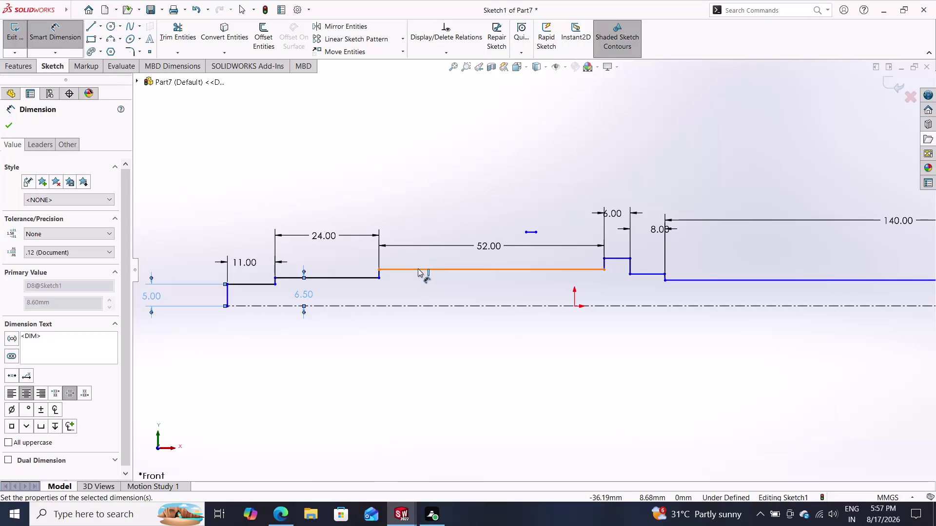
Place a height dimension between the 52 mm step line and the centerline.
click(418, 268)
click(431, 306)
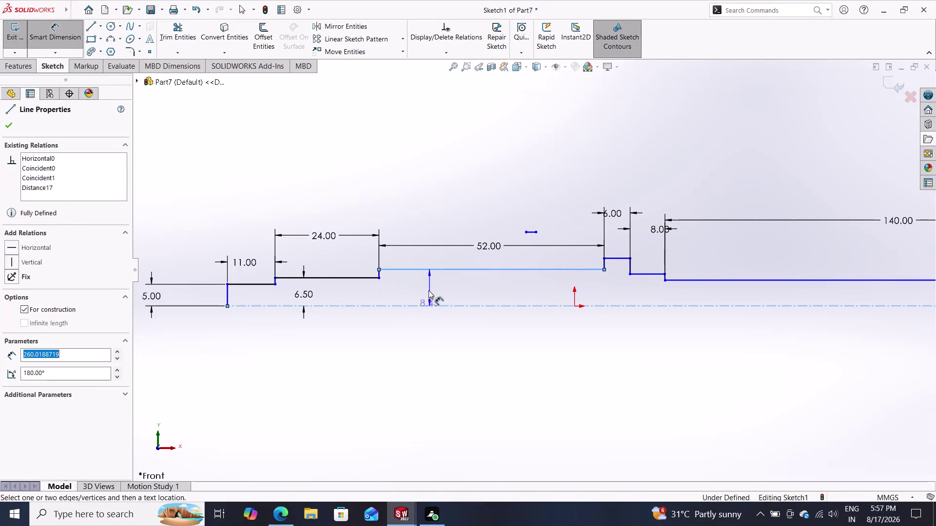
double_click(428, 290)
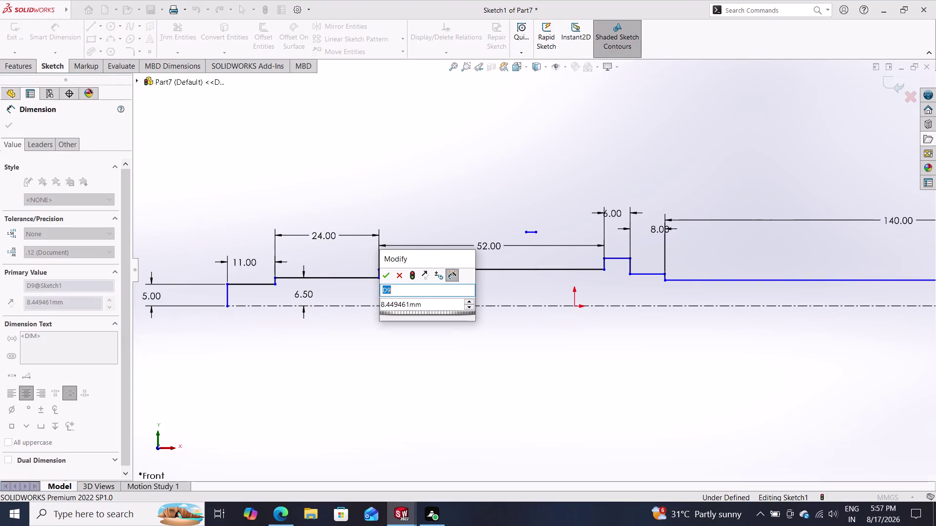
text(16/)
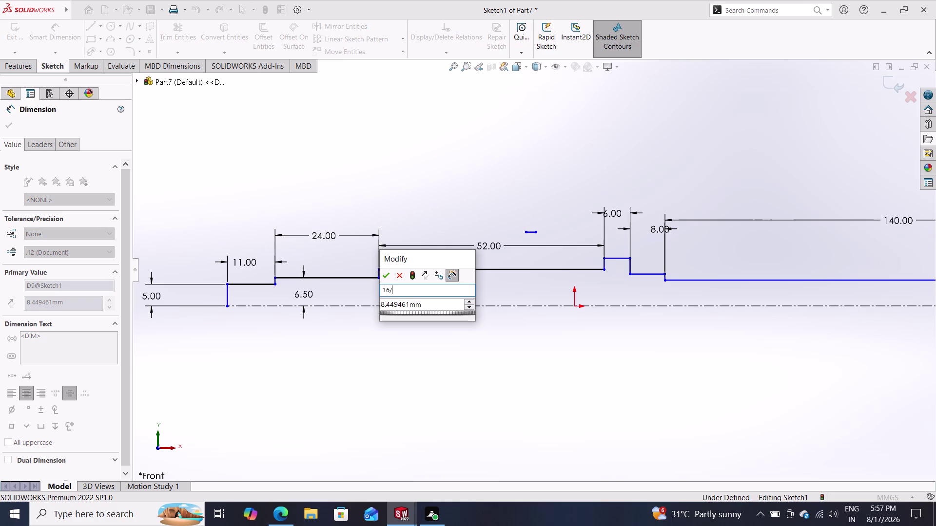
key(BackSpace)
key(BackSpace)
key(BackSpace)
key(BackSpace)
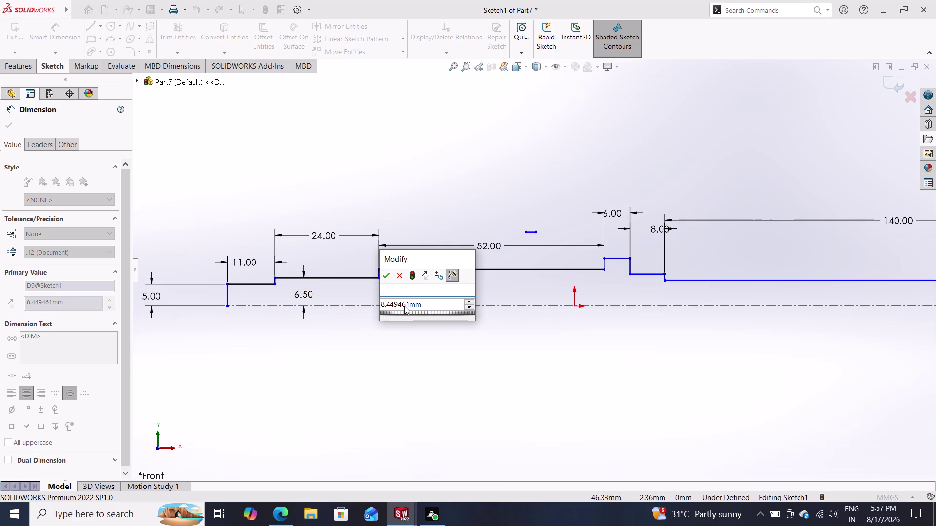
Replace the dimension value with 16/2 so the step sits 8.00 mm high.
double_click(426, 308)
click(541, 261)
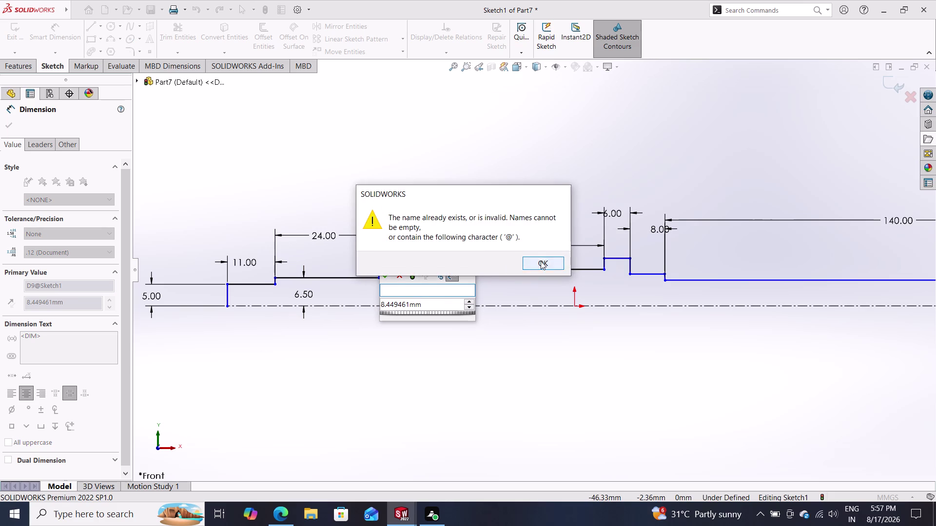
double_click(434, 303)
drag(434, 303, 428, 302)
click(428, 302)
drag(428, 303, 381, 305)
key(BackSpace)
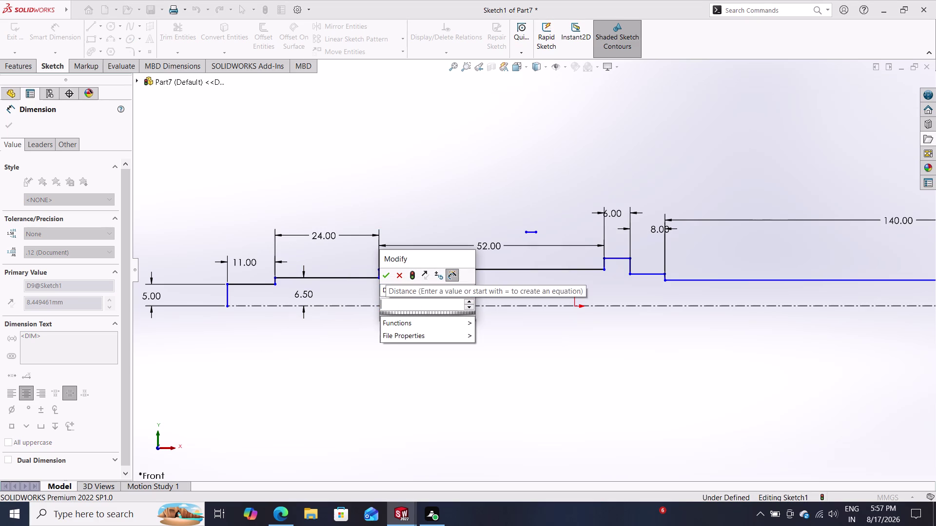
text(16/2)
key(Return)
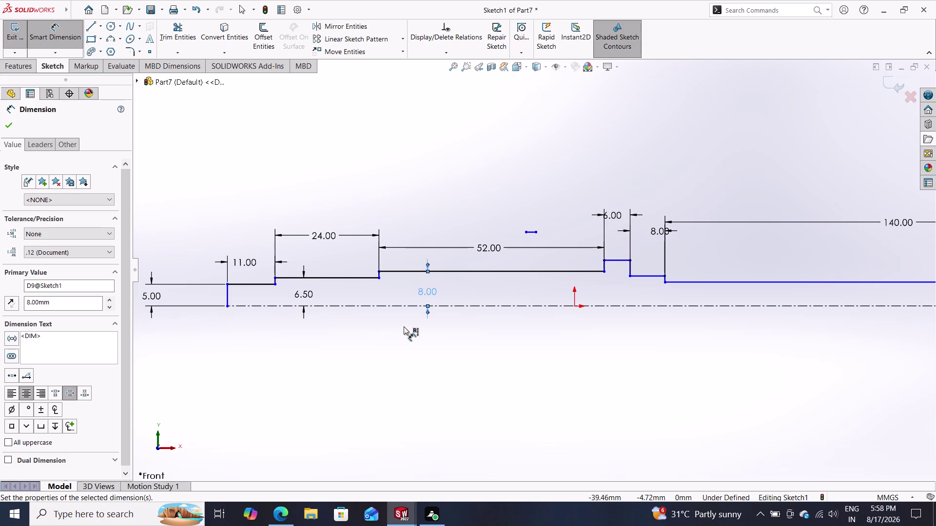
Dimension the 140 mm step's height above the centerline as 12.00.
scroll(down, 3)
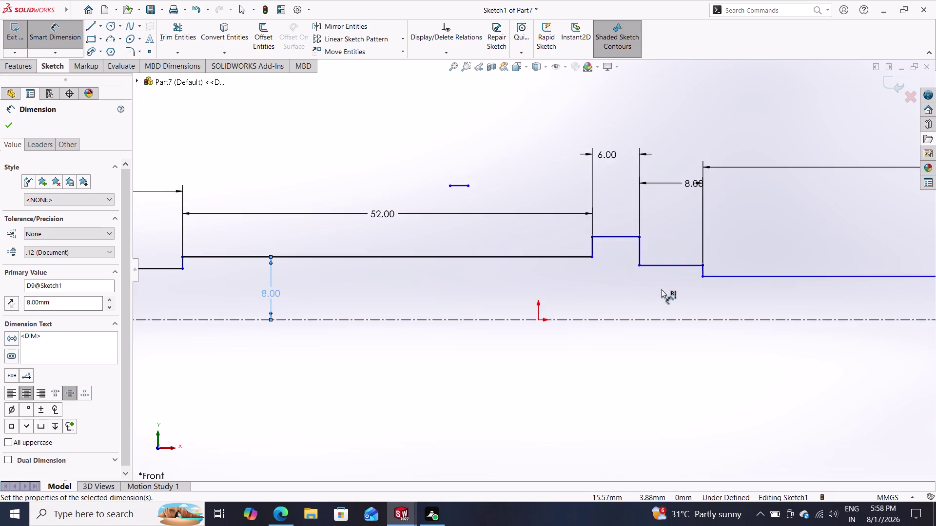
scroll(up, 3)
scroll(up, 3)
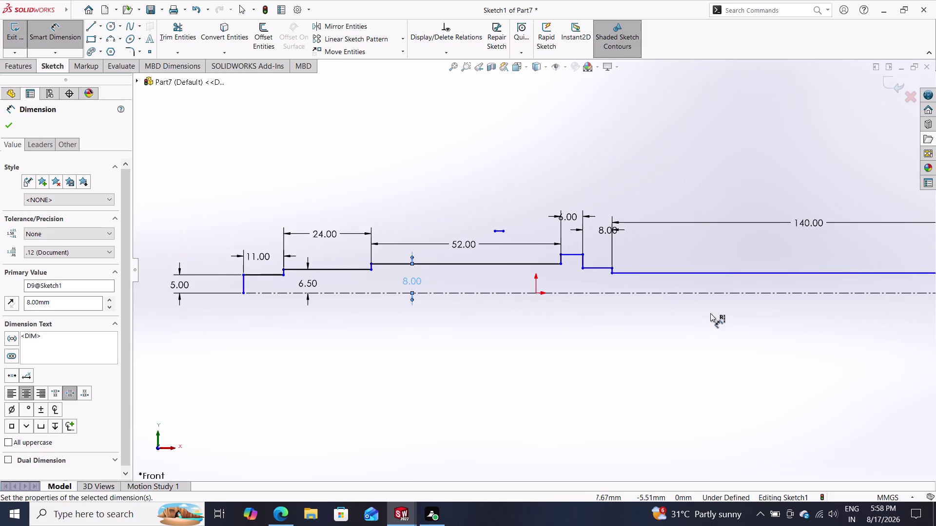
scroll(up, 3)
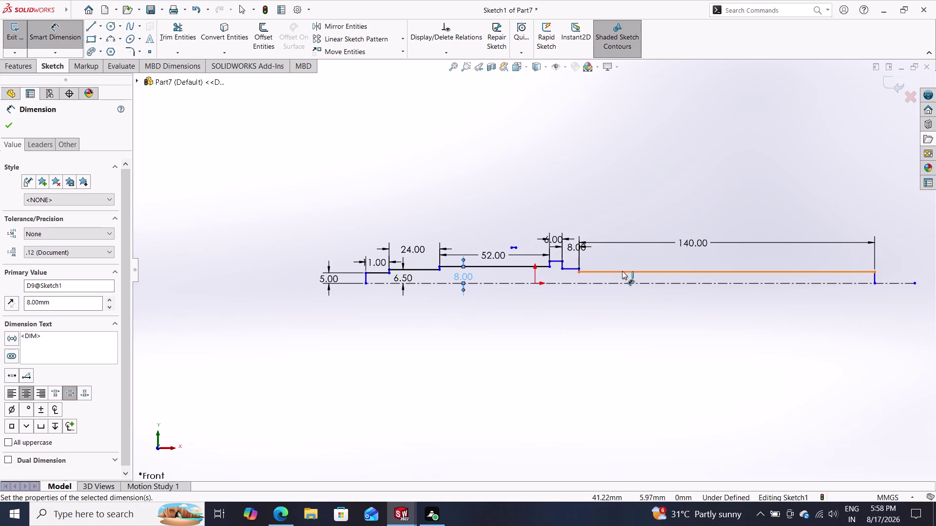
click(622, 271)
click(623, 280)
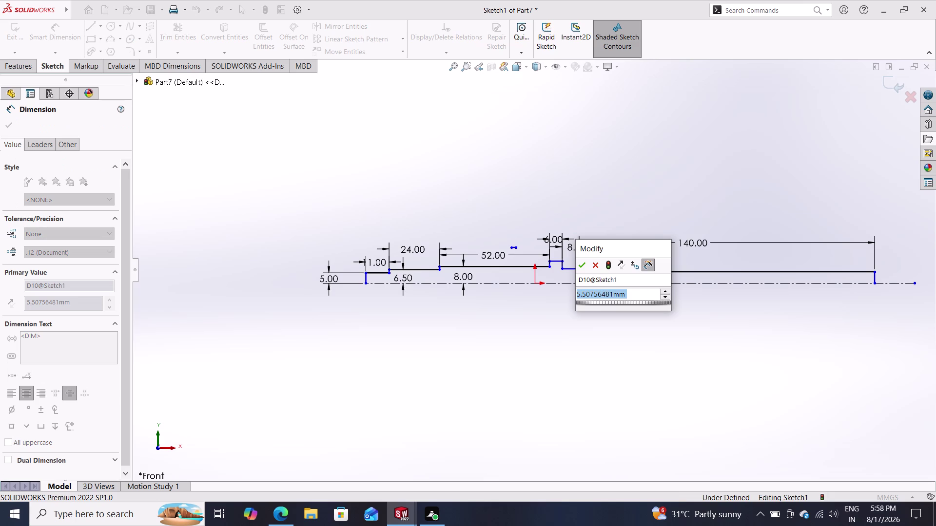
text(12)
key(Return)
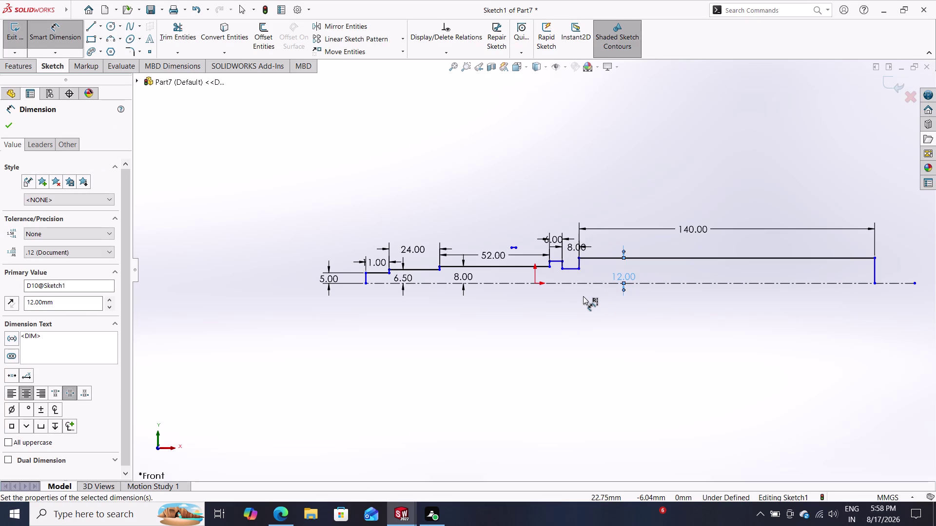
Exit the dimension and zoom around the shaft sketch.
key(Escape)
scroll(down, 3)
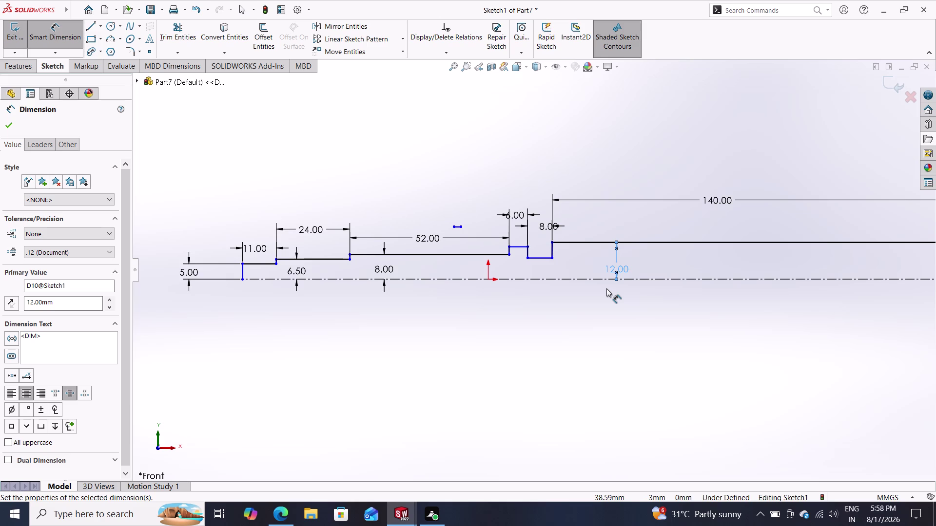
scroll(down, 3)
scroll(up, 3)
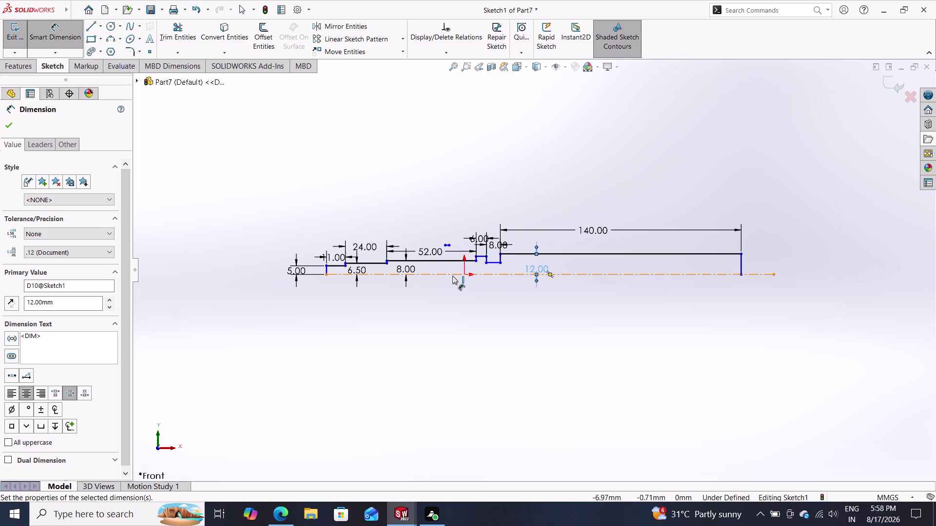
scroll(down, 3)
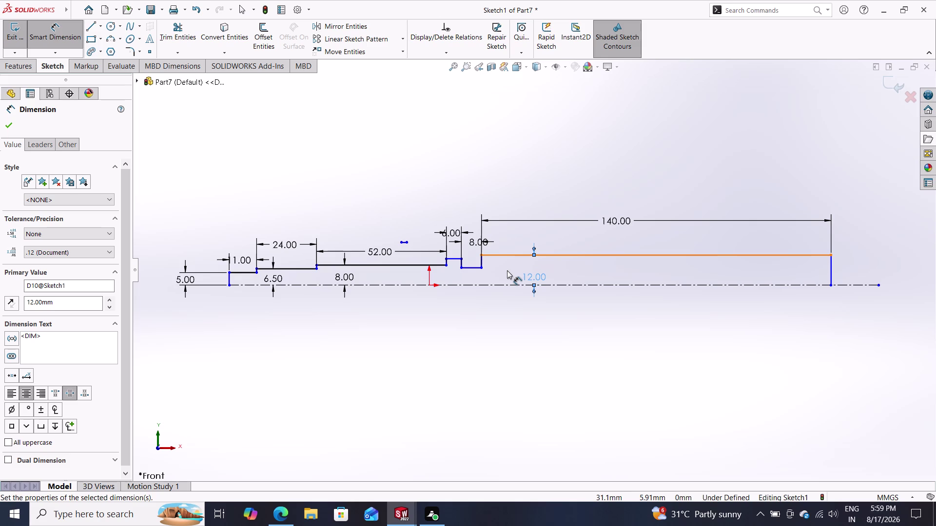
click(452, 258)
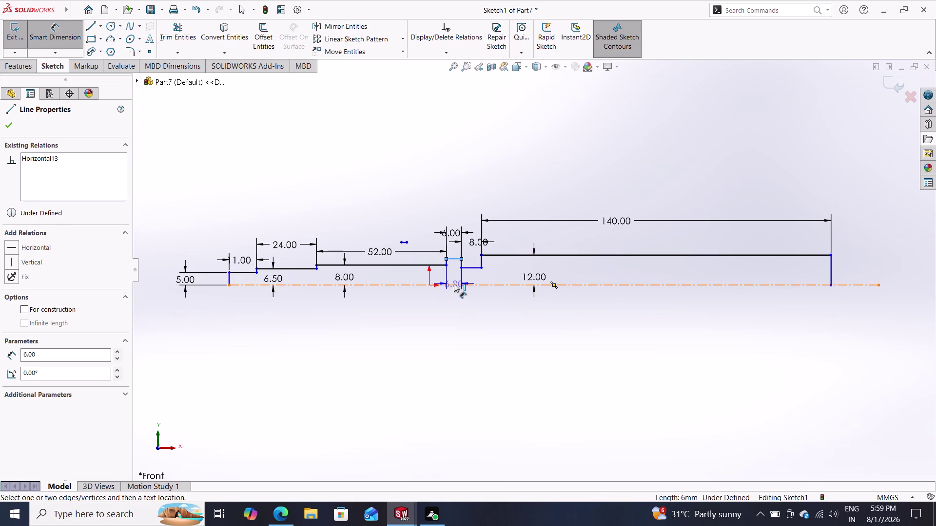
Dimension the 6 mm collar step 8.00 above the centerline.
click(454, 283)
click(452, 270)
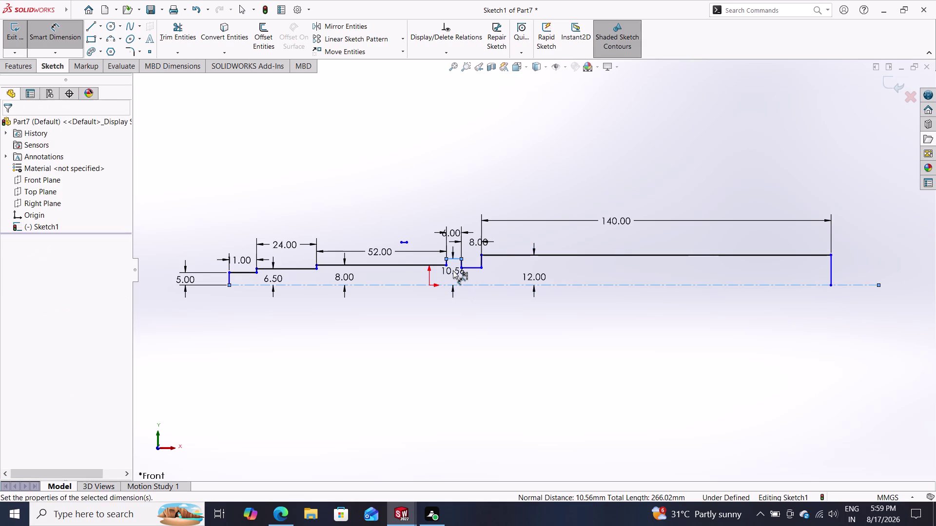
key(8)
key(Return)
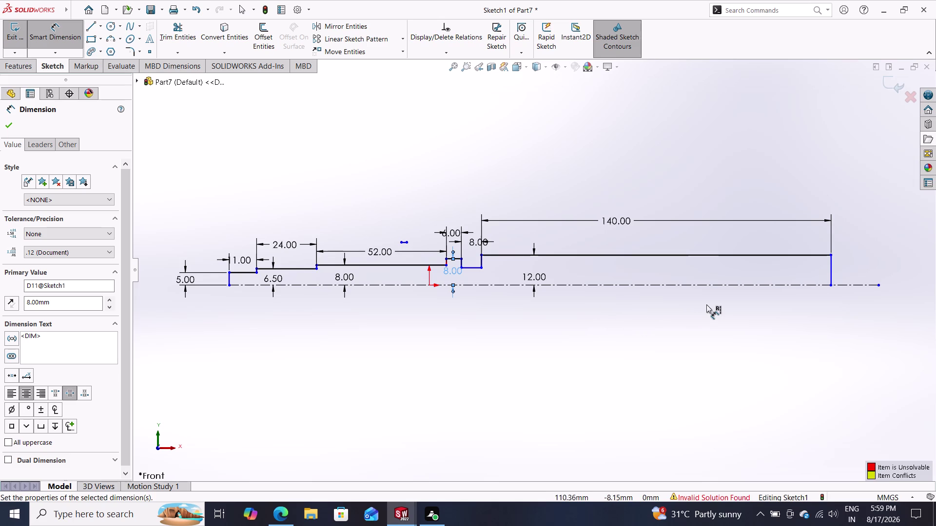
Exit the tool and delete an entity at the shaft's right end.
key(Escape)
key(Escape)
key(Escape)
key(Escape)
key(Escape)
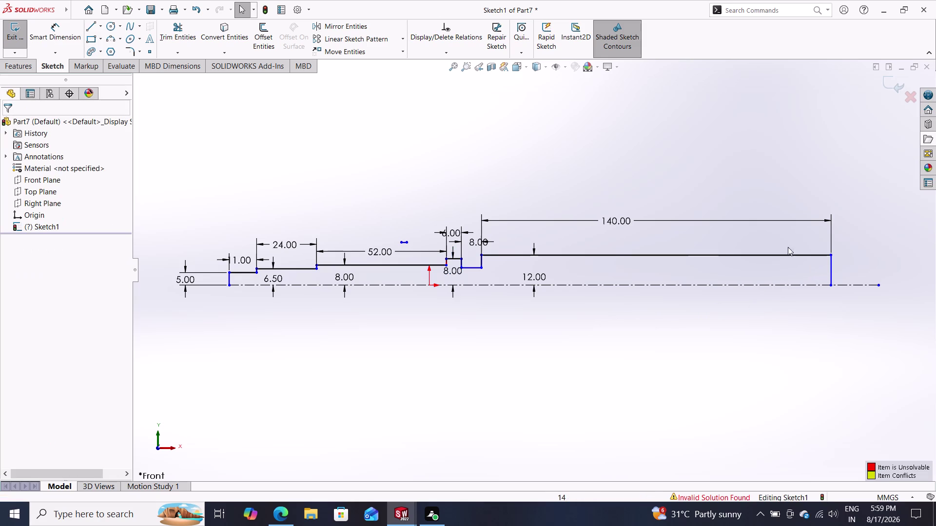
double_click(830, 267)
key(Delete)
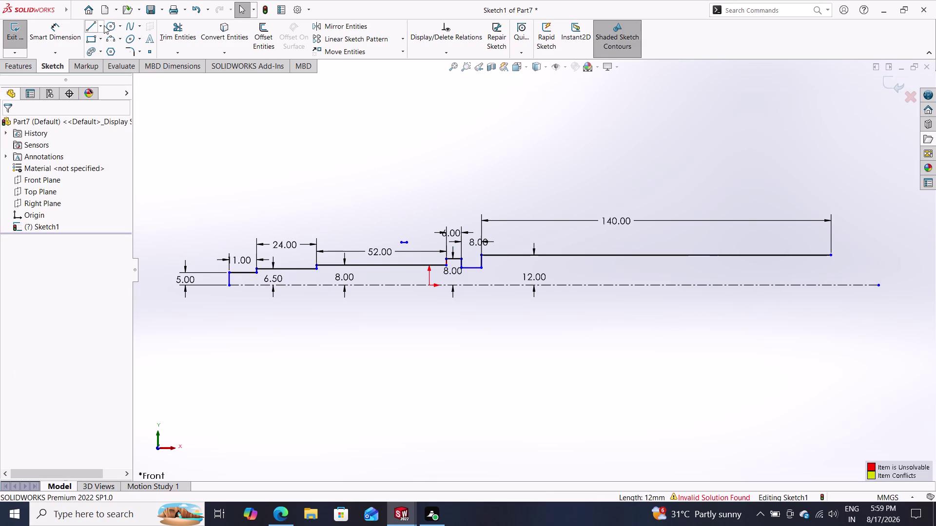
Draw the final step-down lines from the shaft's right end to the centerline.
click(90, 21)
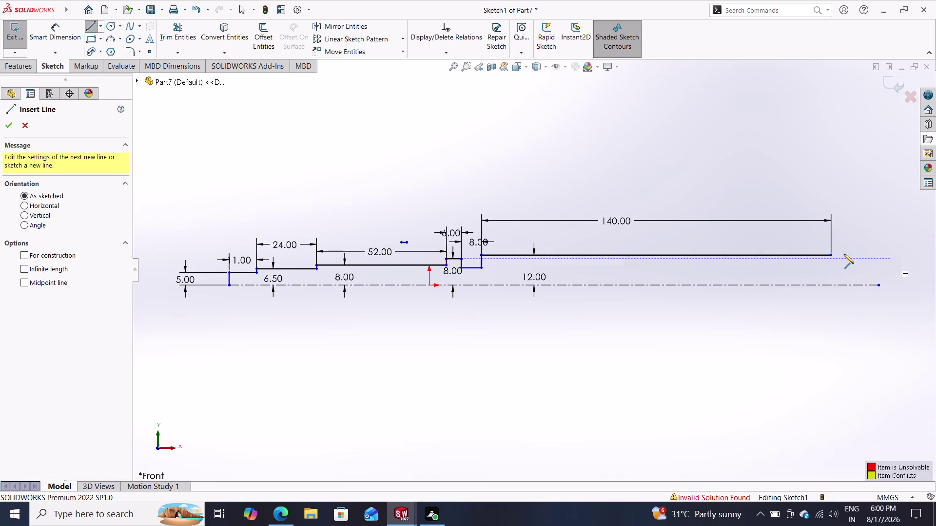
click(832, 255)
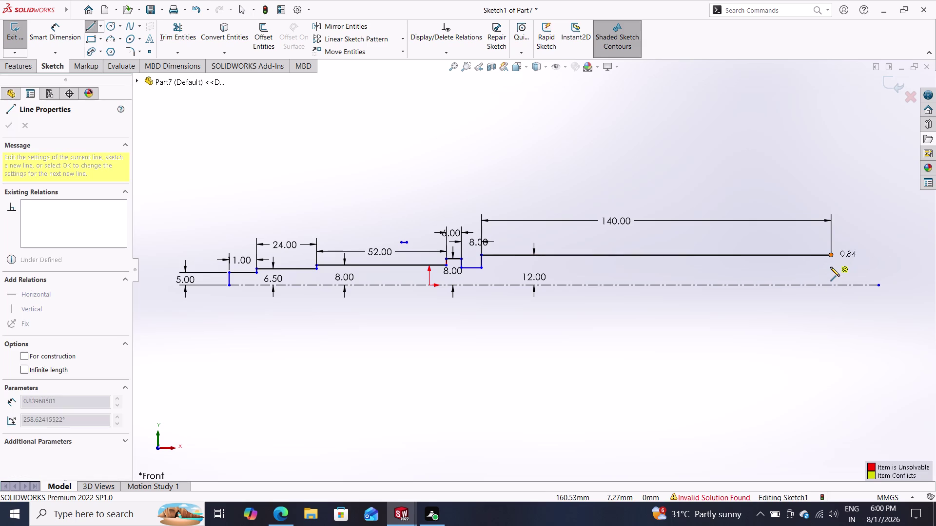
click(830, 267)
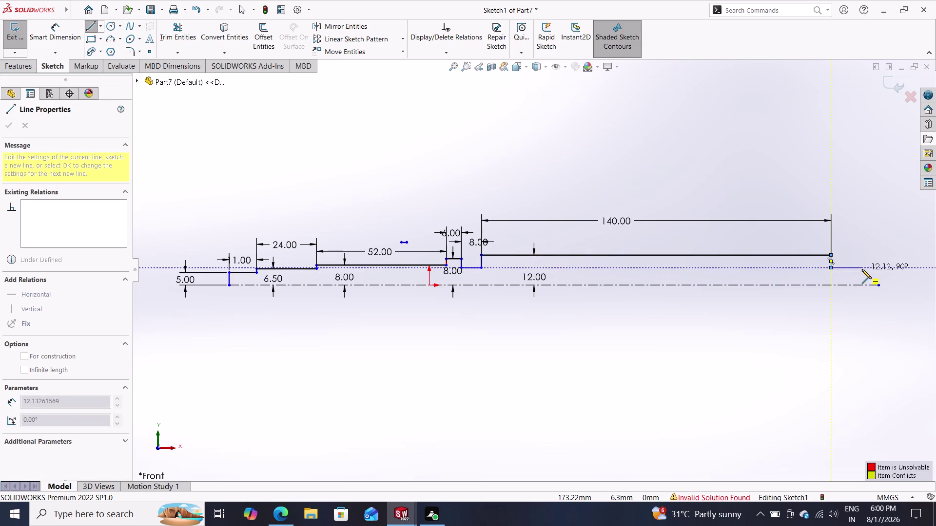
click(862, 270)
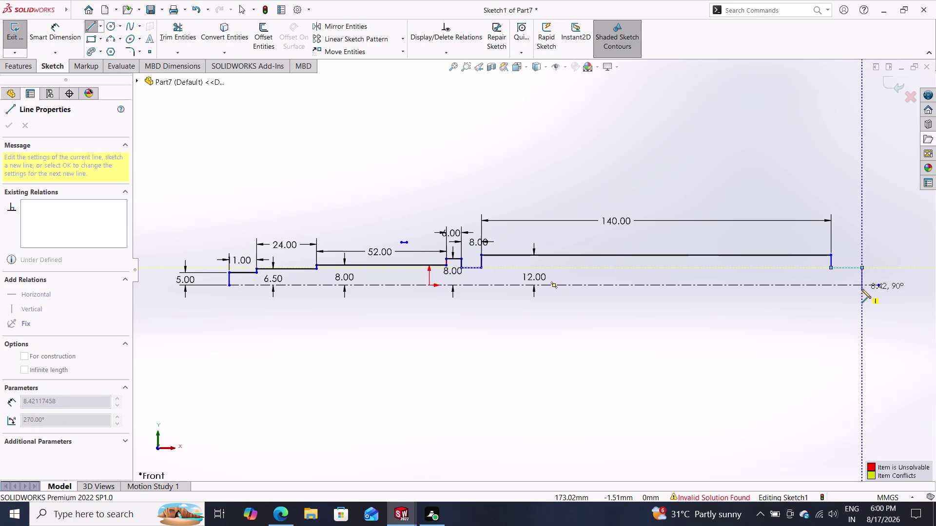
click(860, 286)
key(Escape)
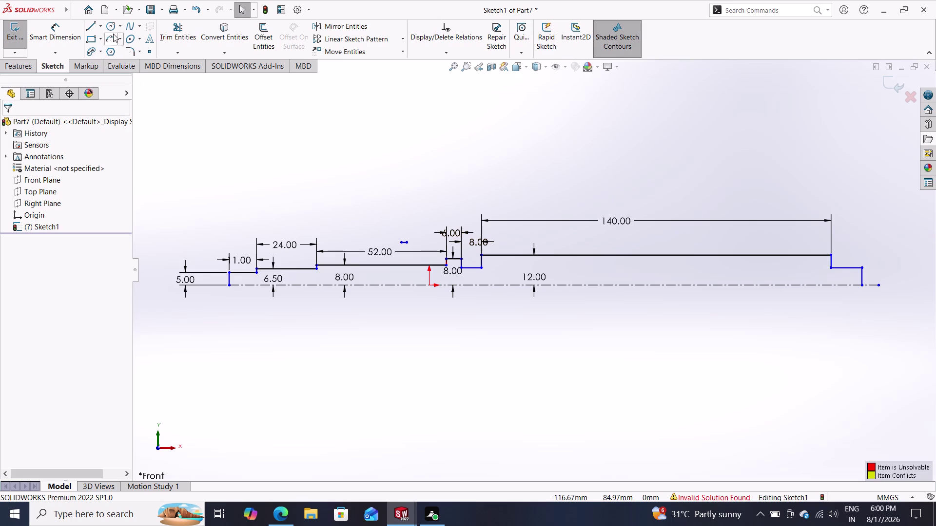
Dimension the new end step's height as 8.00.
click(64, 32)
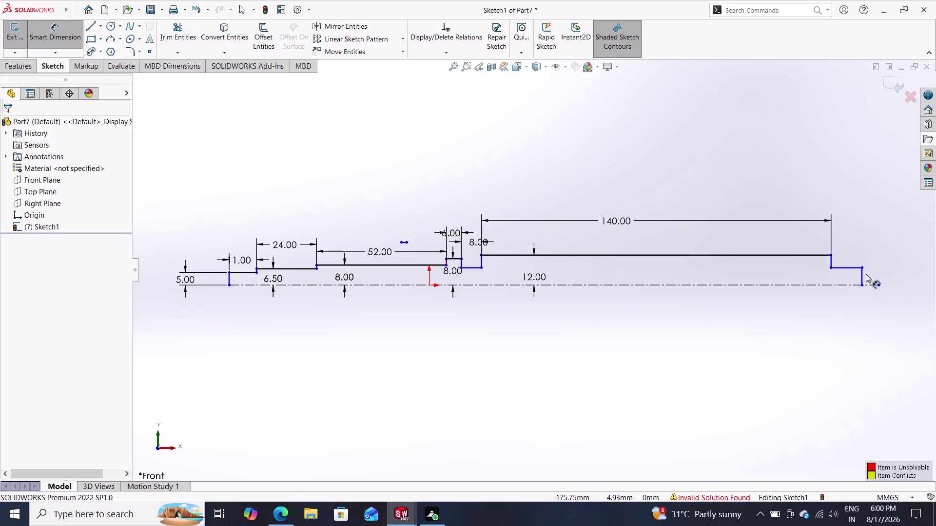
click(864, 276)
click(884, 270)
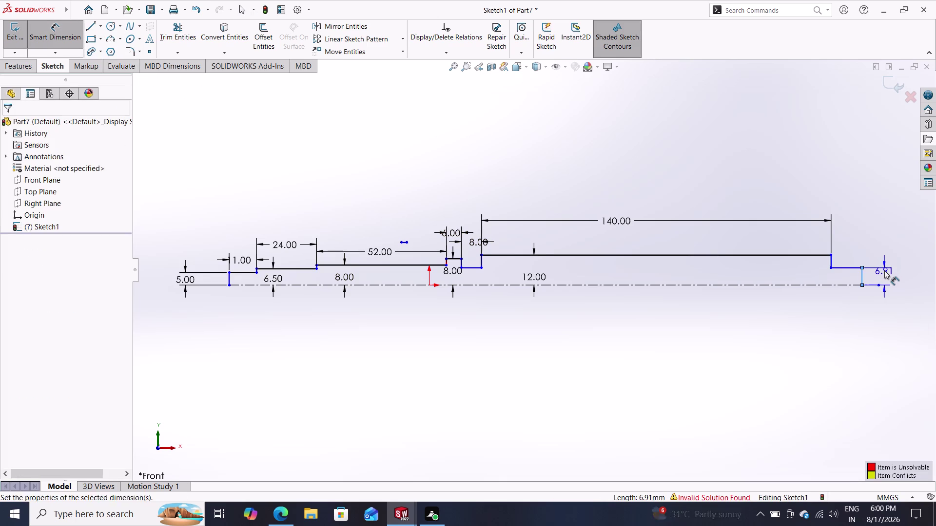
key(8)
key(Return)
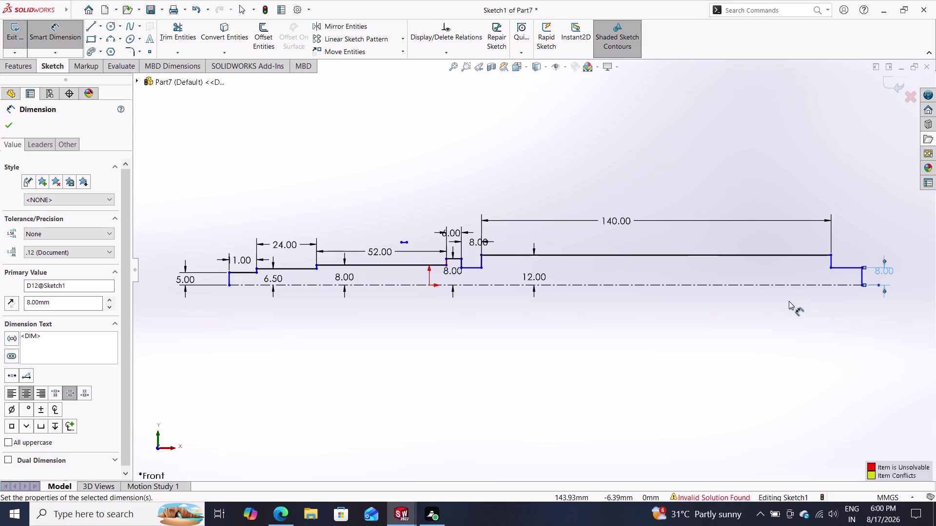
click(2, 120)
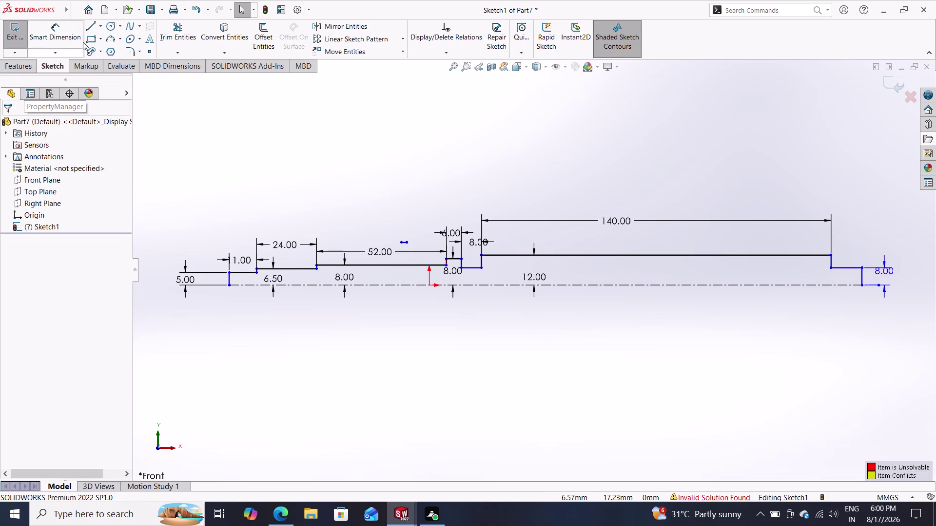
Run Revolved Boss/Base on the shaft sketch, dismiss the error, and cancel.
click(26, 67)
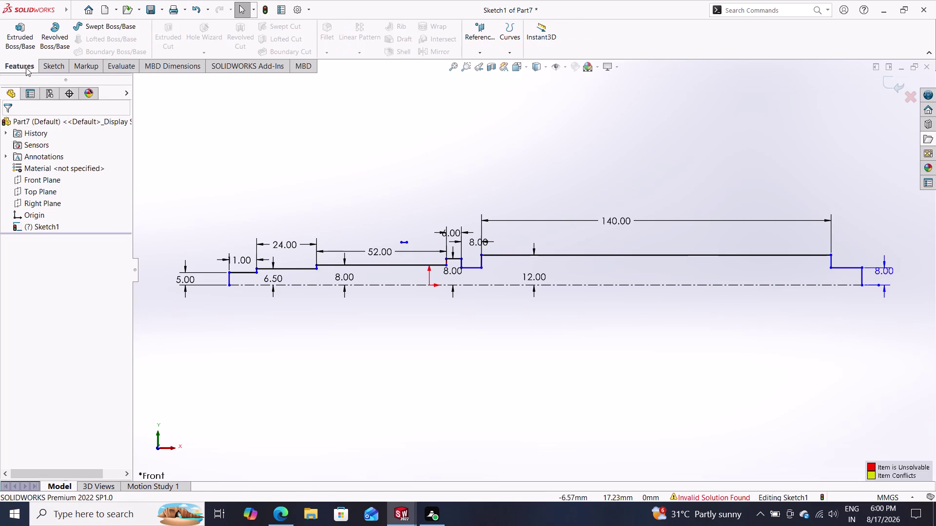
click(53, 33)
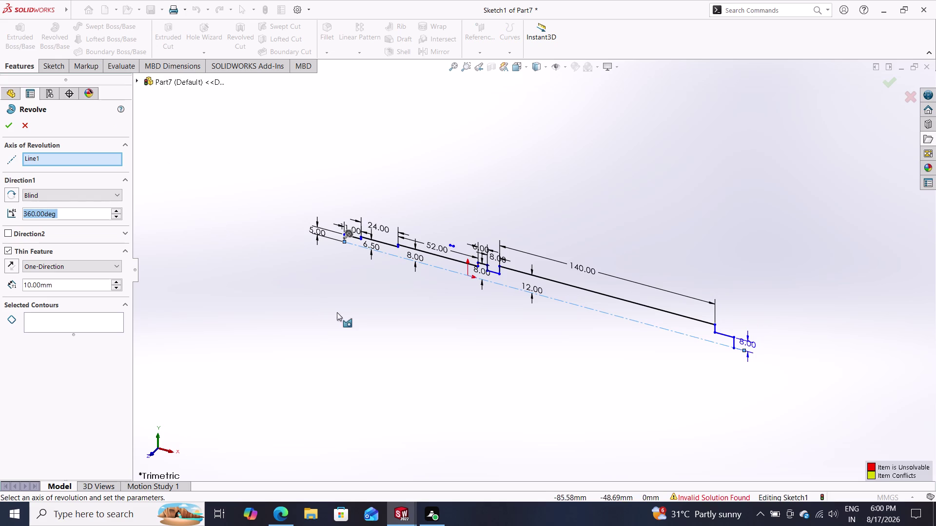
click(10, 125)
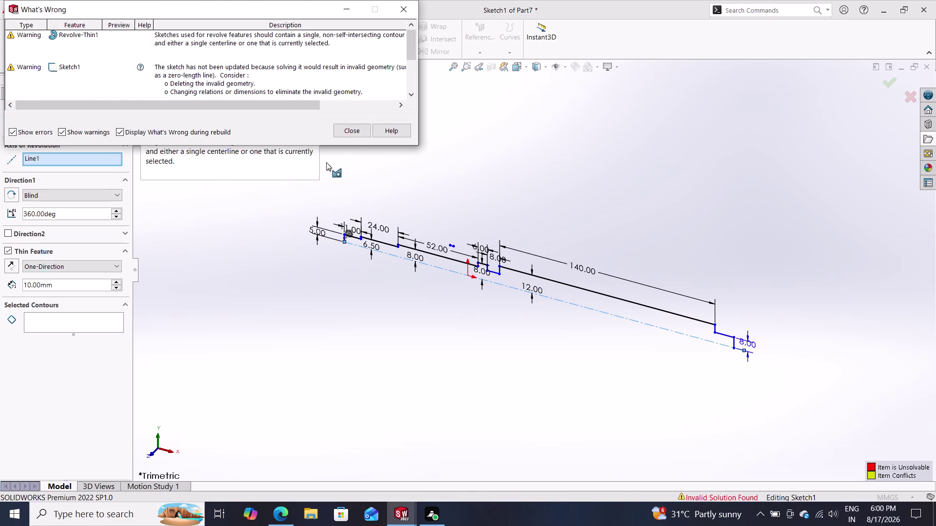
double_click(353, 127)
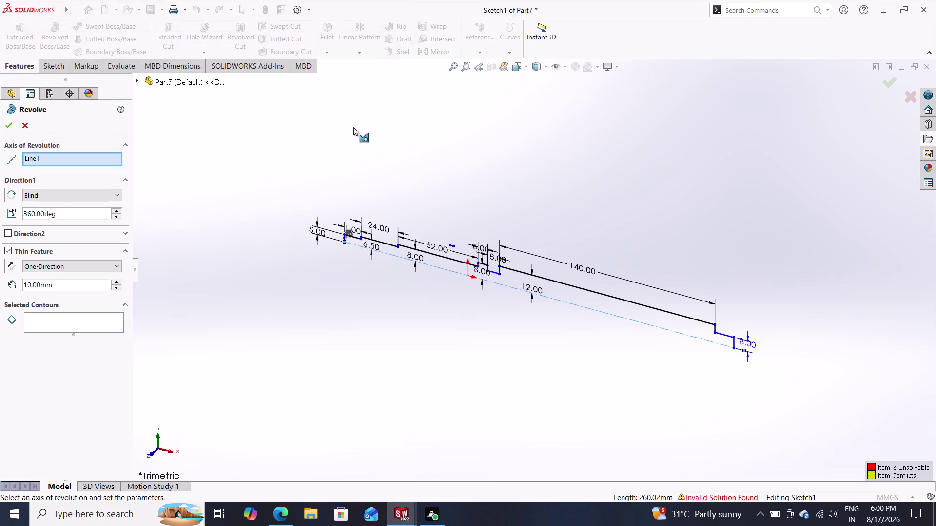
key(Escape)
key(Escape)
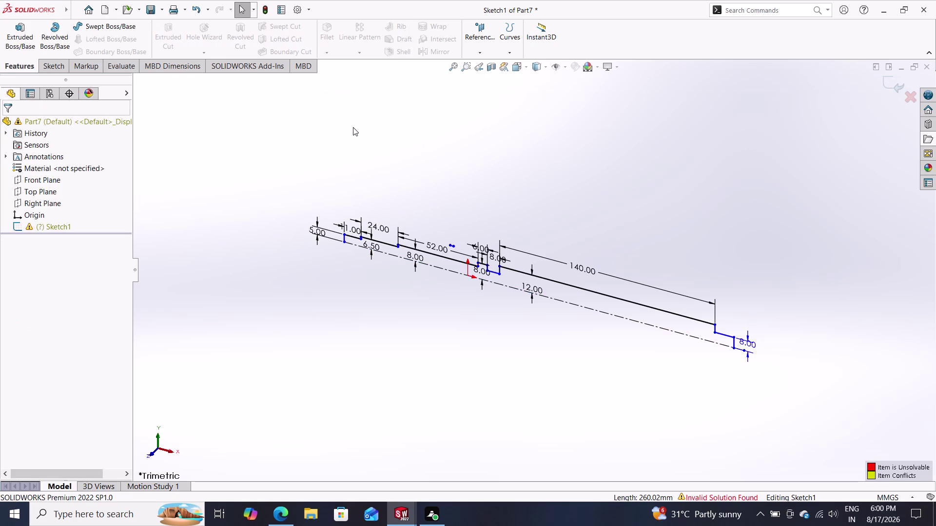
key(Escape)
key(Escape)
key(Escape)
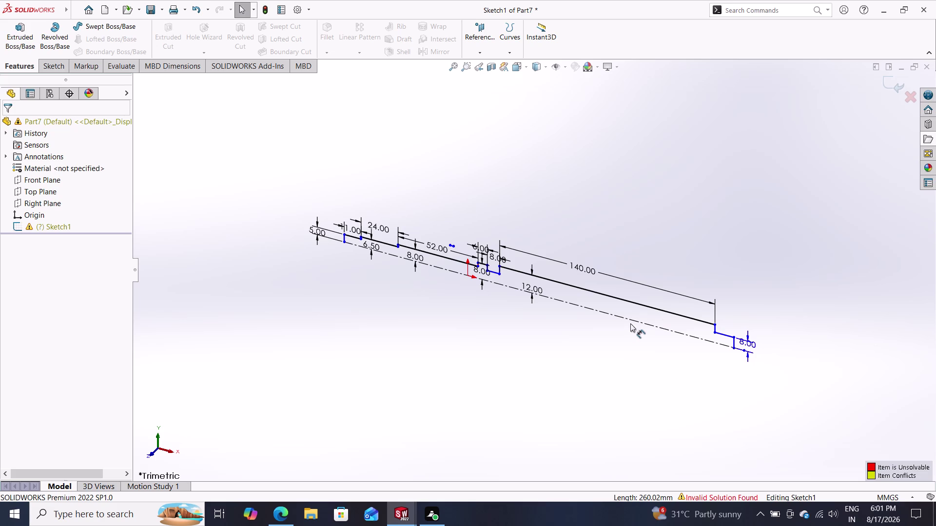
Create new part Part9 via New > Part, handling the unsaved-changes prompt.
double_click(110, 18)
click(393, 382)
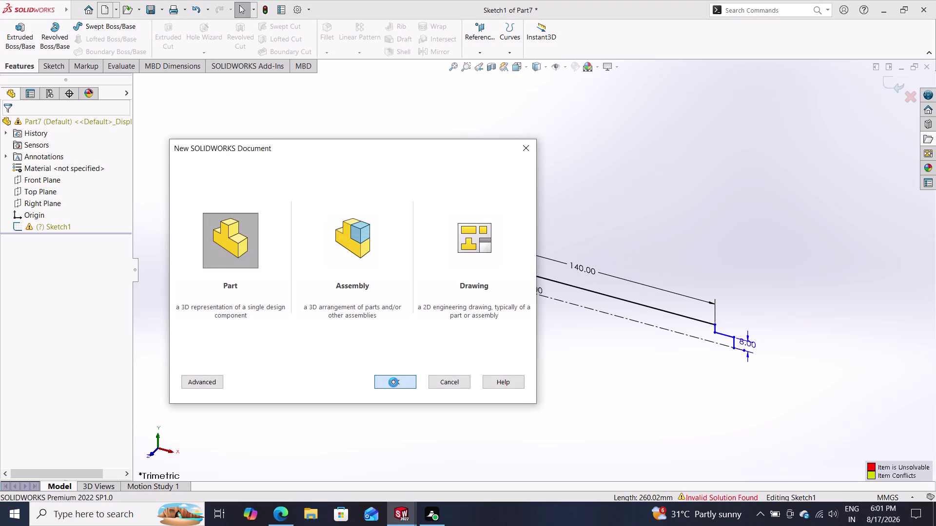
click(406, 512)
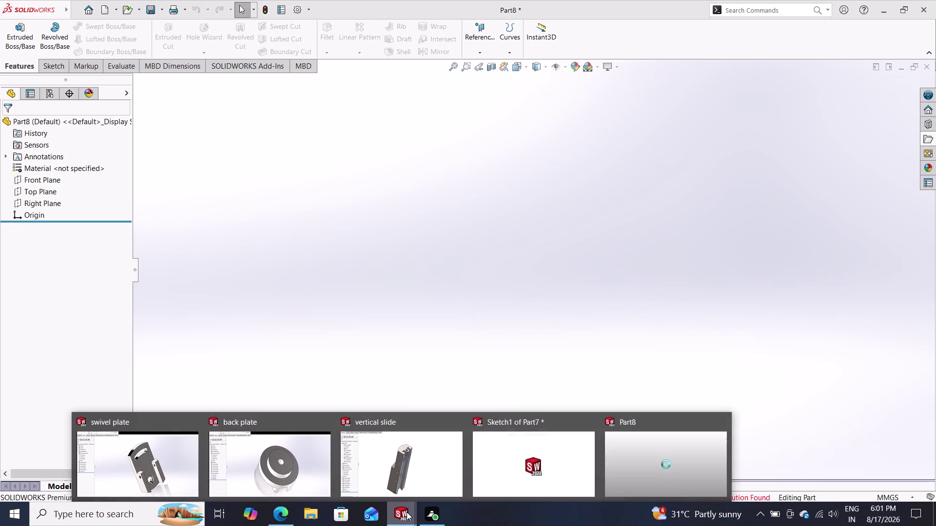
click(592, 424)
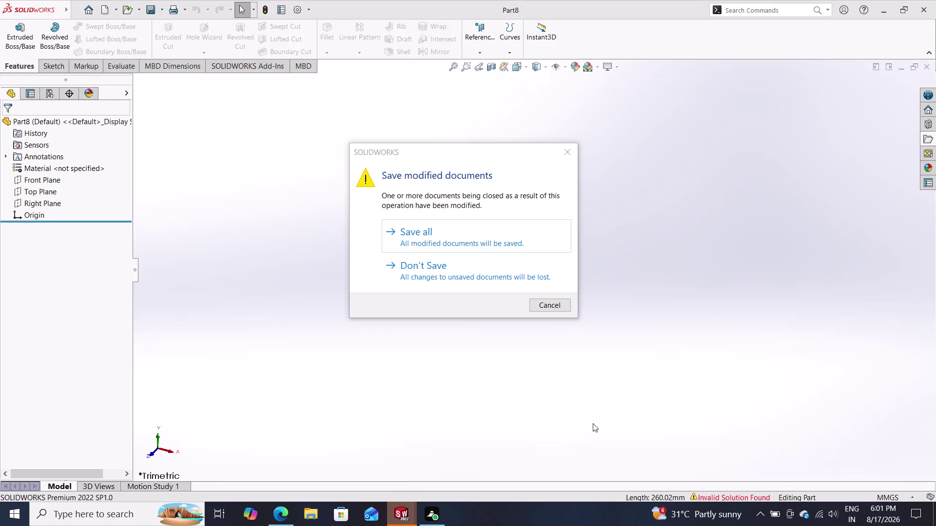
click(418, 266)
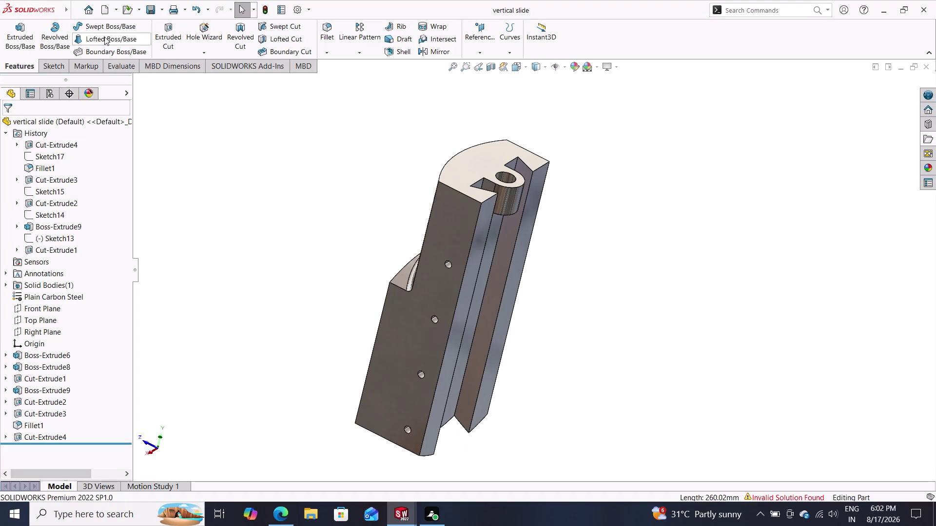
click(105, 8)
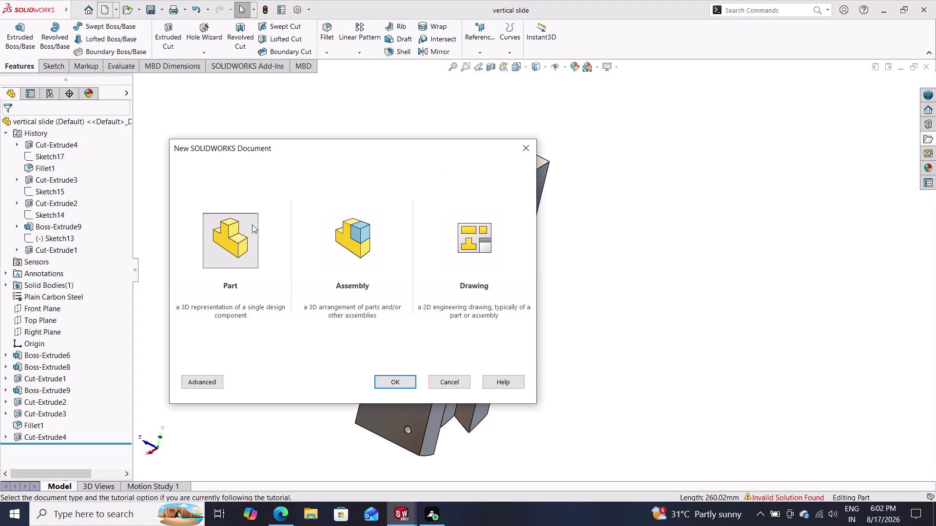
click(382, 382)
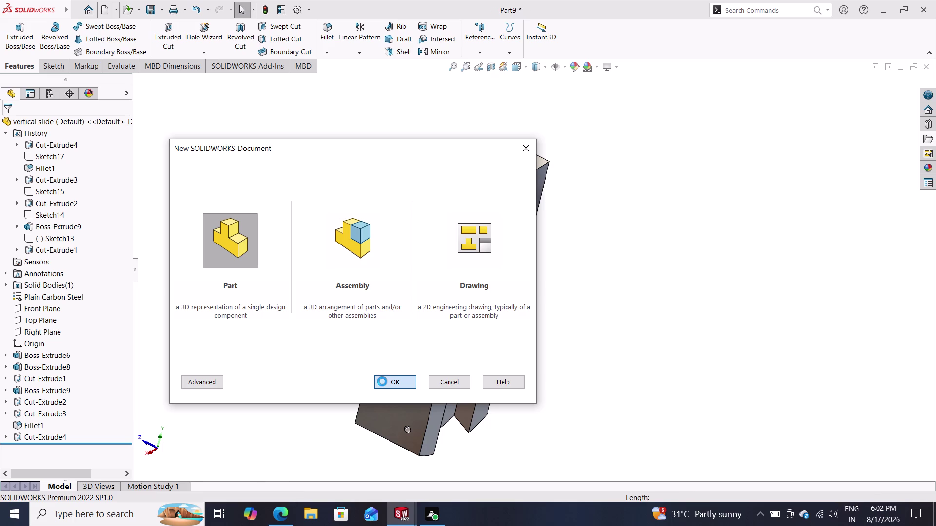